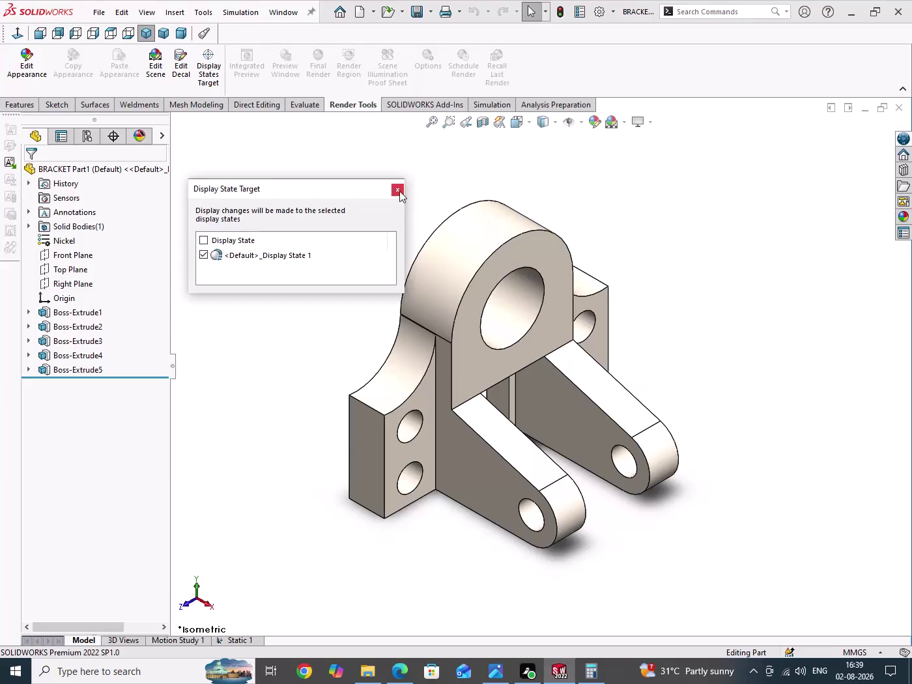
Dismiss the display state target box, briefly check the scene settings, and open the nickel appearance settings.
click(399, 191)
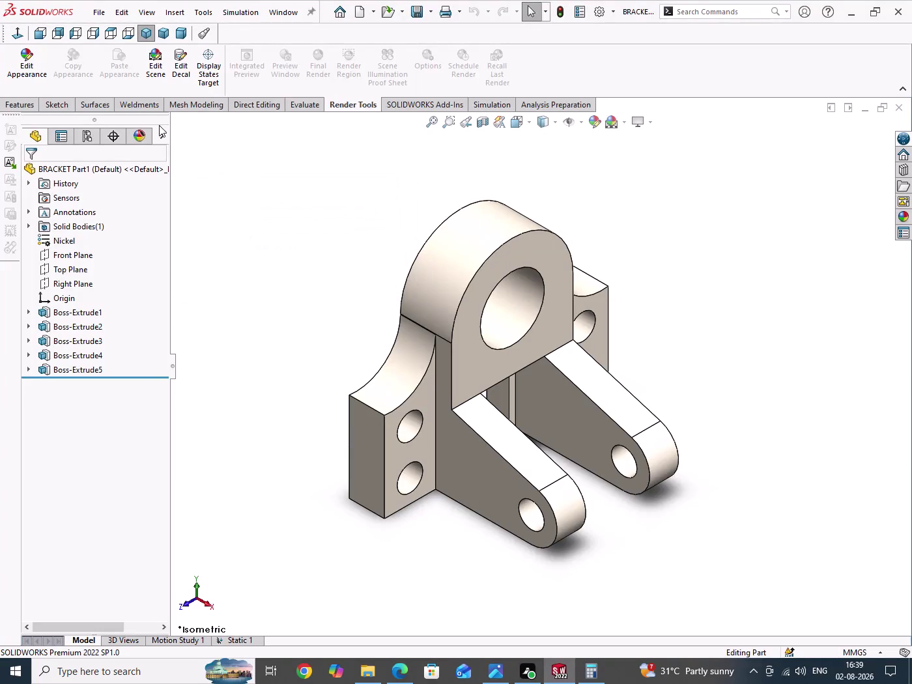
click(156, 73)
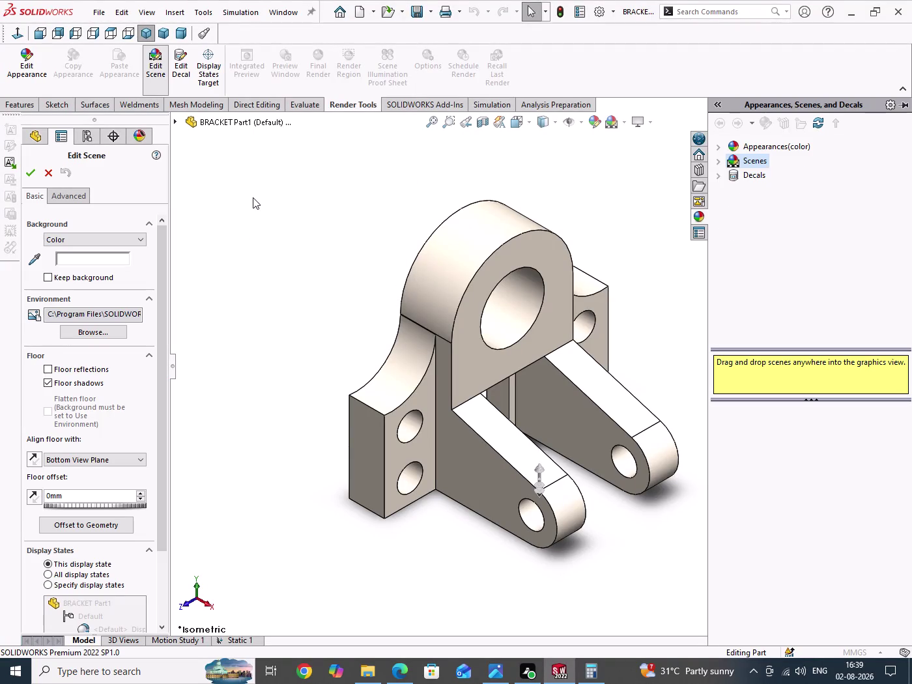
click(47, 174)
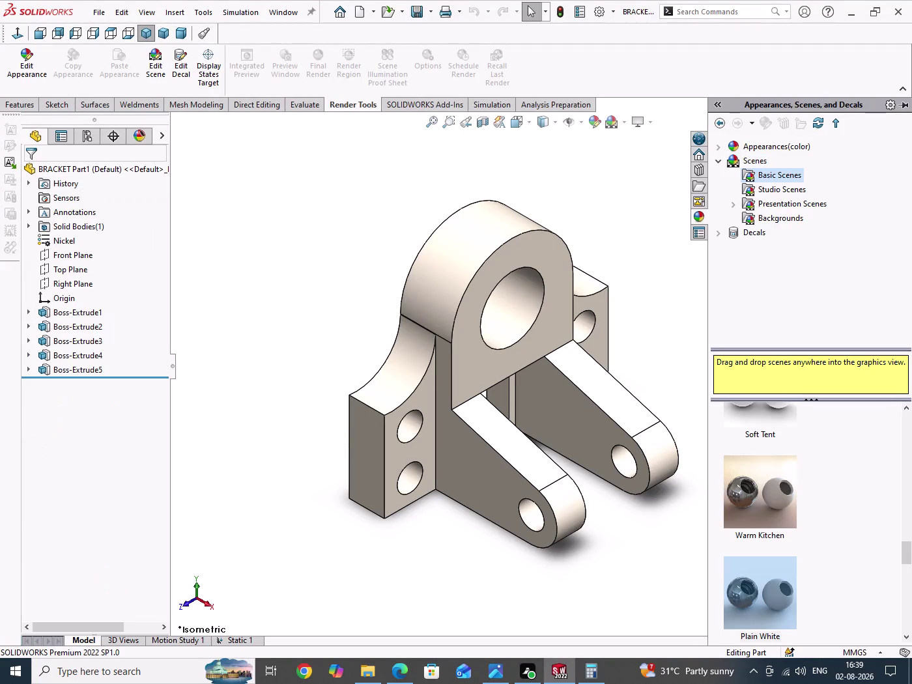
click(23, 80)
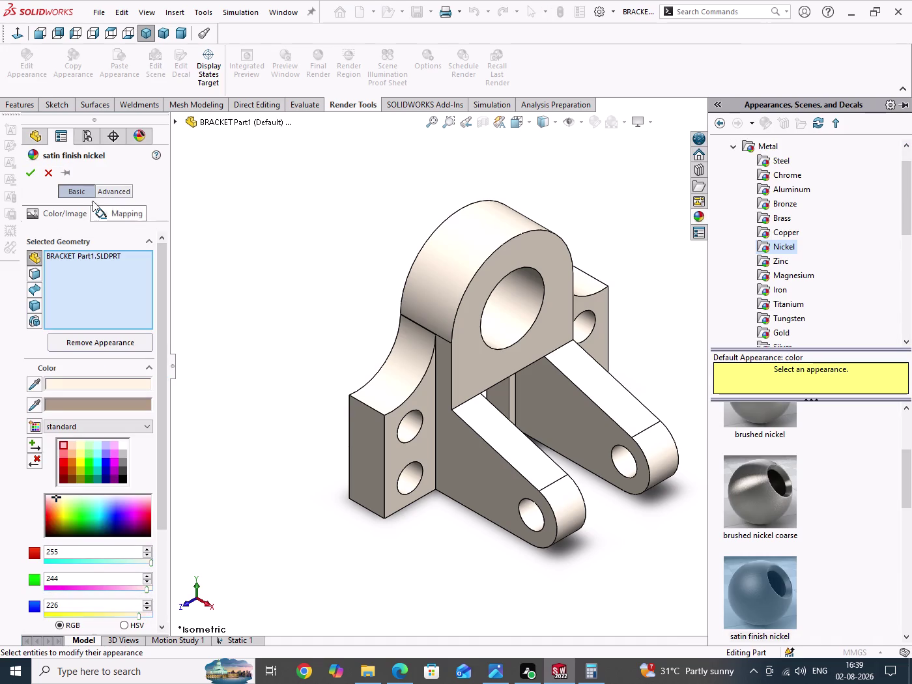
Close the satin finish nickel appearance settings and open the bracket's scene settings.
click(47, 172)
drag(287, 227, 289, 287)
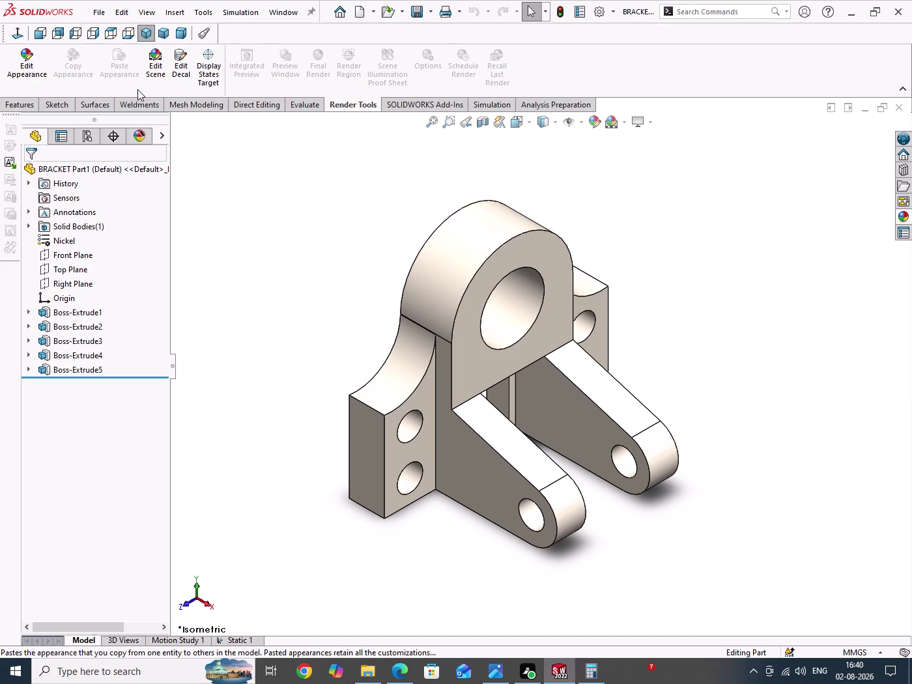
click(160, 73)
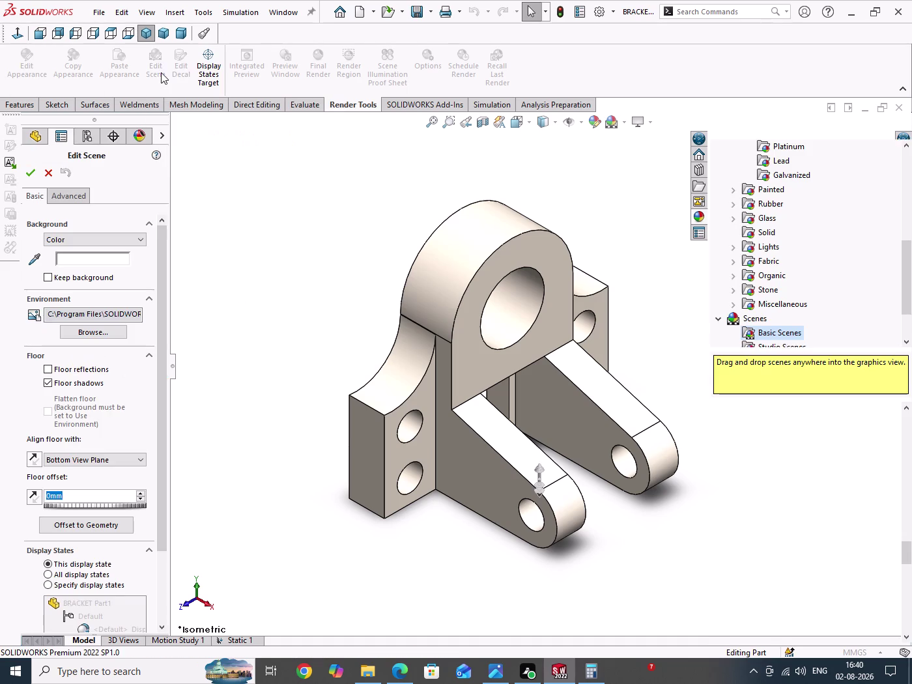
Zoom and turn the bracket to a more frontal view, then accept the scene settings.
scroll(up, 3)
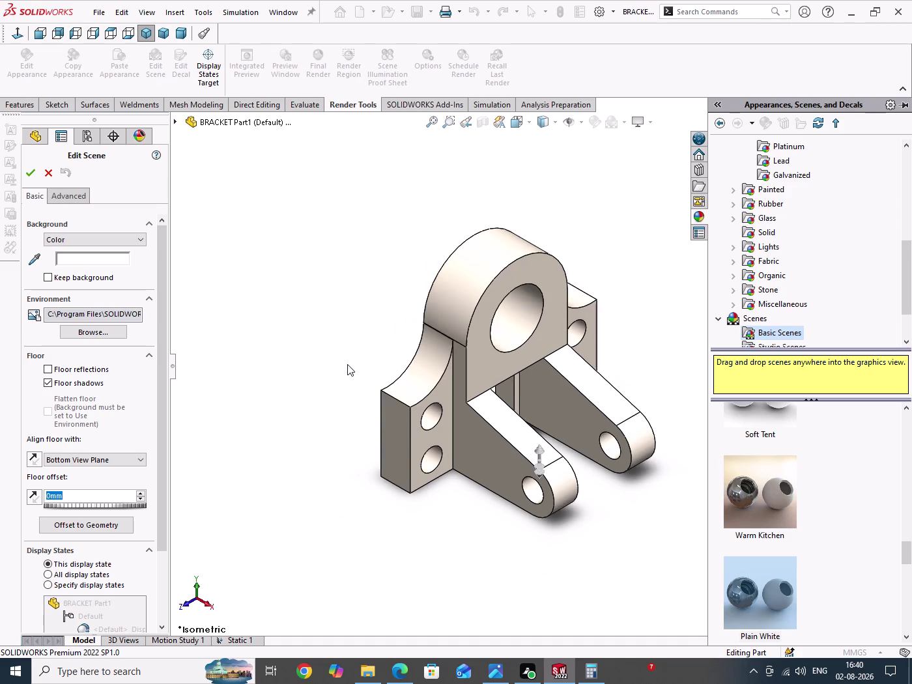
scroll(down, 3)
scroll(up, 3)
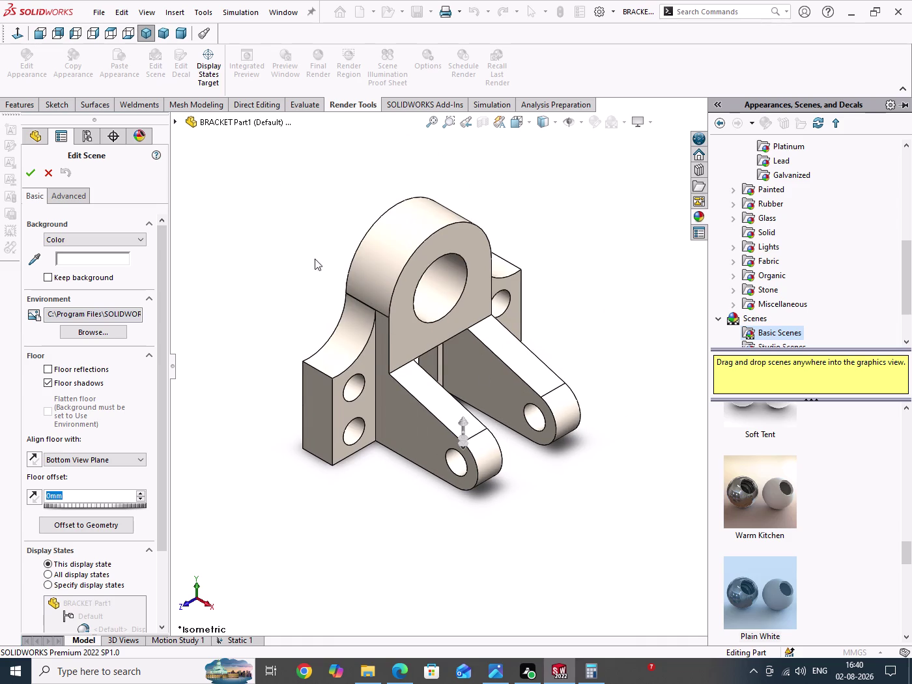
drag(279, 176, 538, 524)
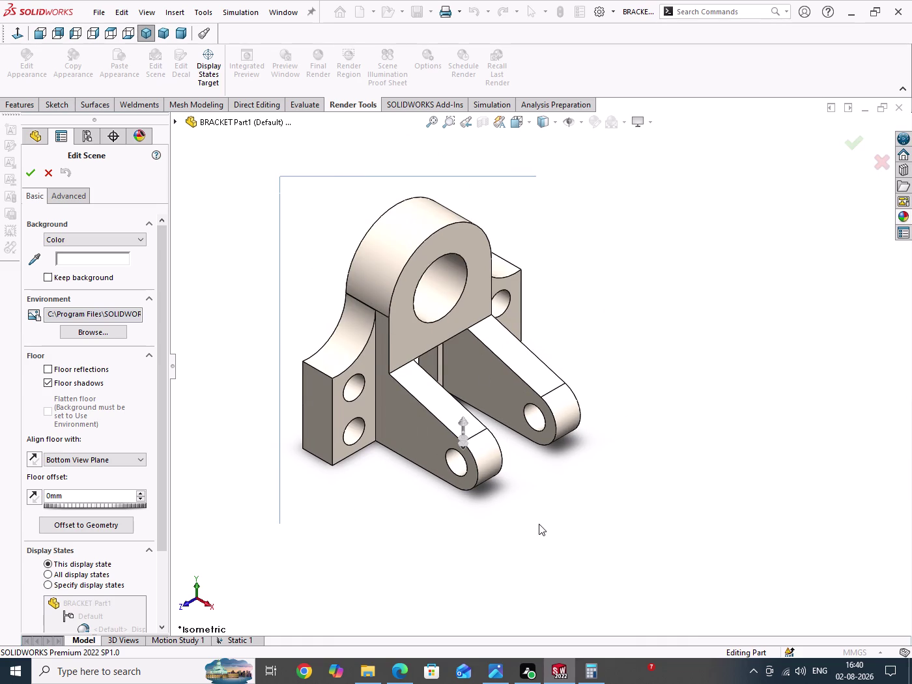
drag(538, 524, 600, 535)
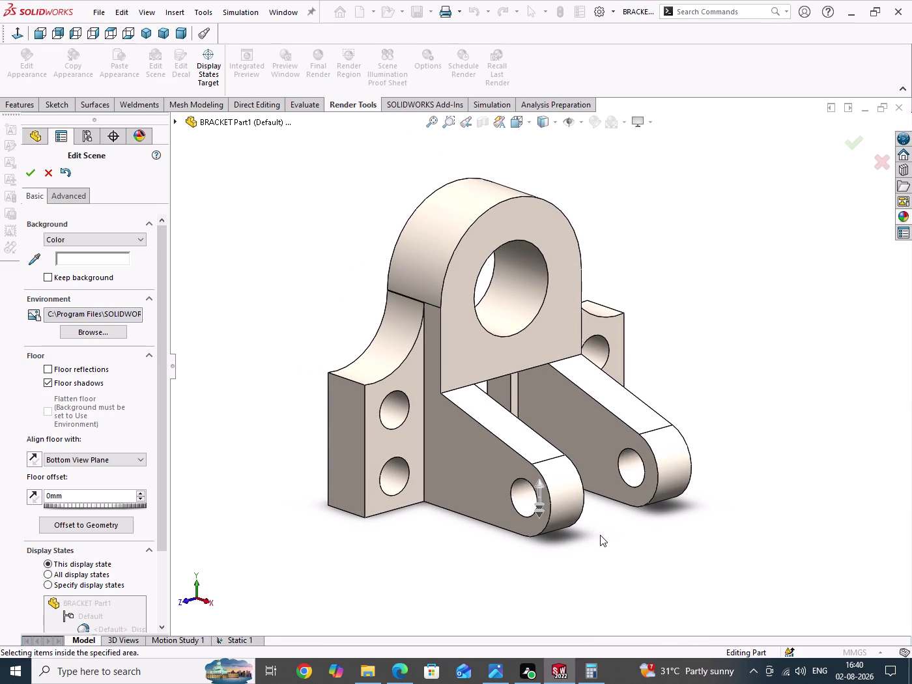
click(26, 170)
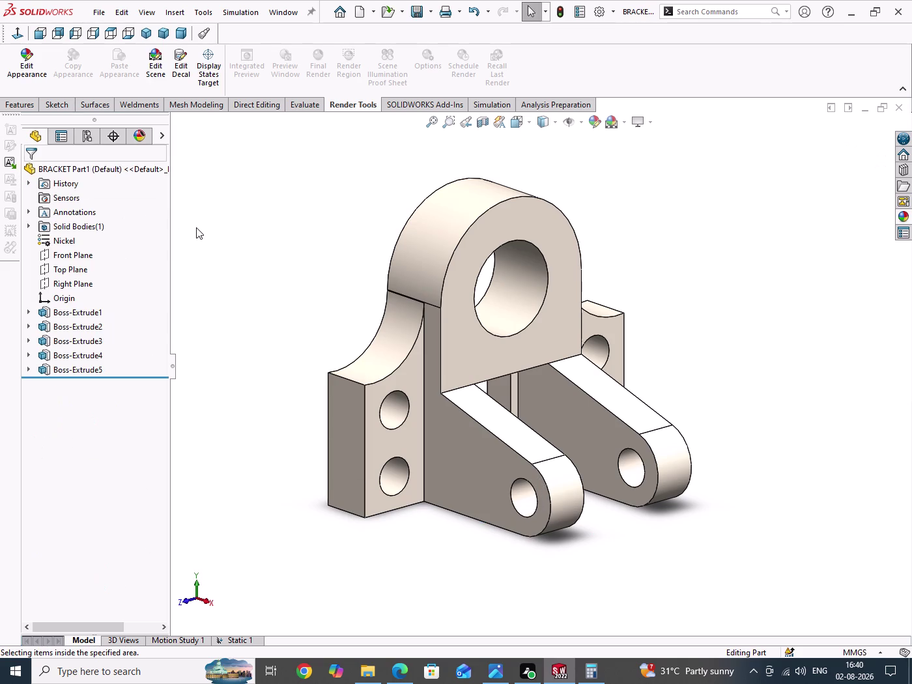
Return the bracket to the isometric view and start placing a decal.
drag(196, 227, 231, 380)
click(145, 36)
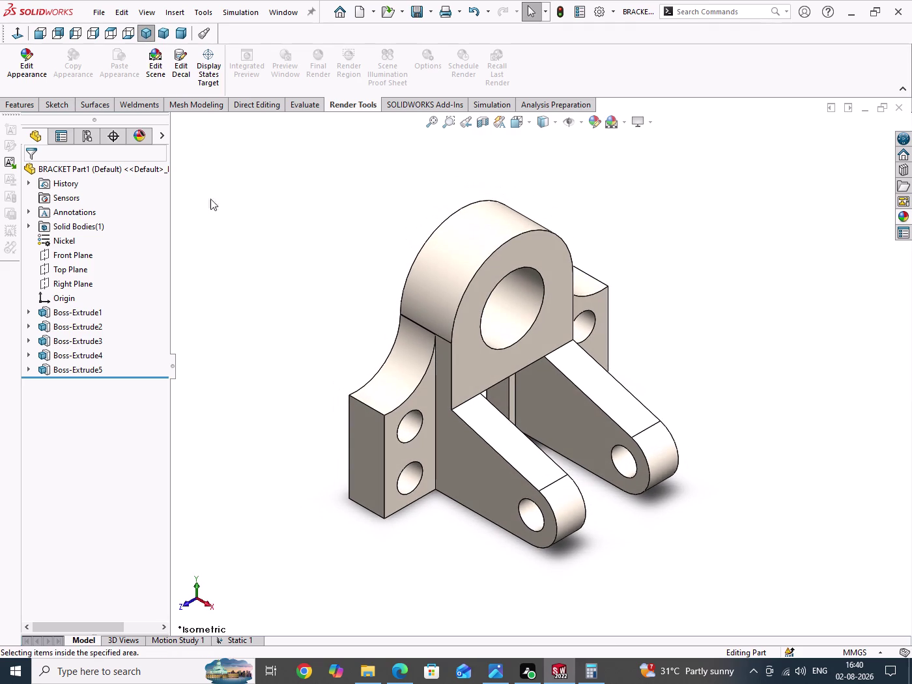
drag(224, 226, 251, 297)
click(176, 67)
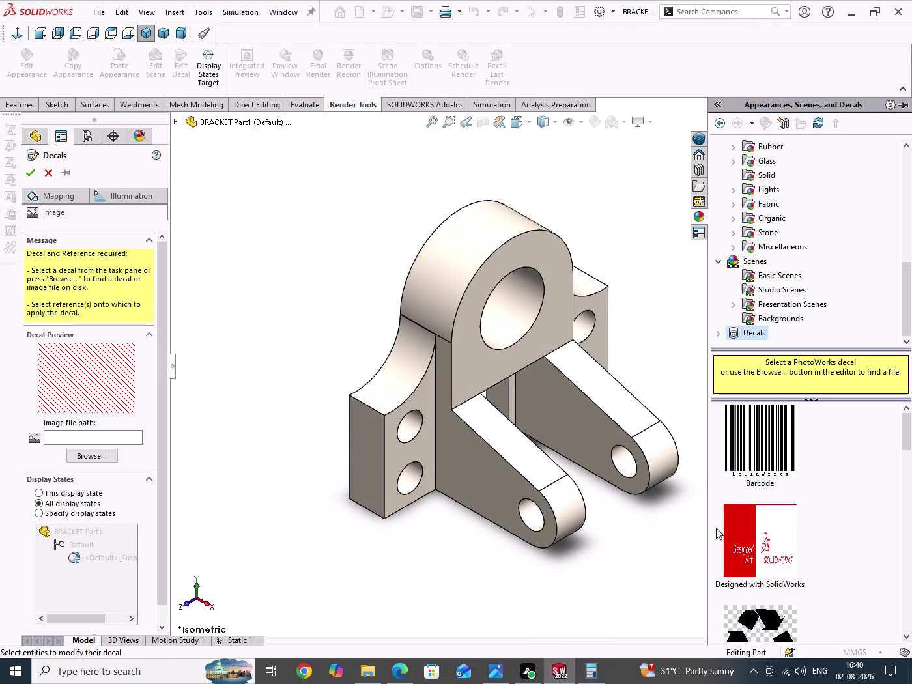
Browse the Decals library, cancel without applying a decal, and open the nickel appearance settings.
scroll(down, 3)
scroll(down, 3)
scroll(up, 3)
scroll(up, 3)
scroll(down, 3)
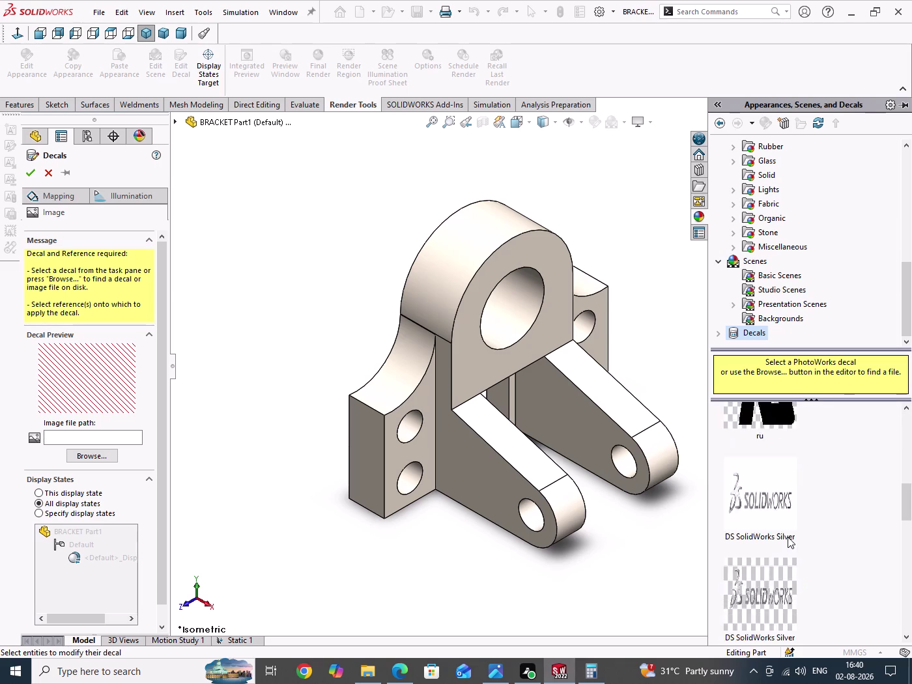
scroll(down, 3)
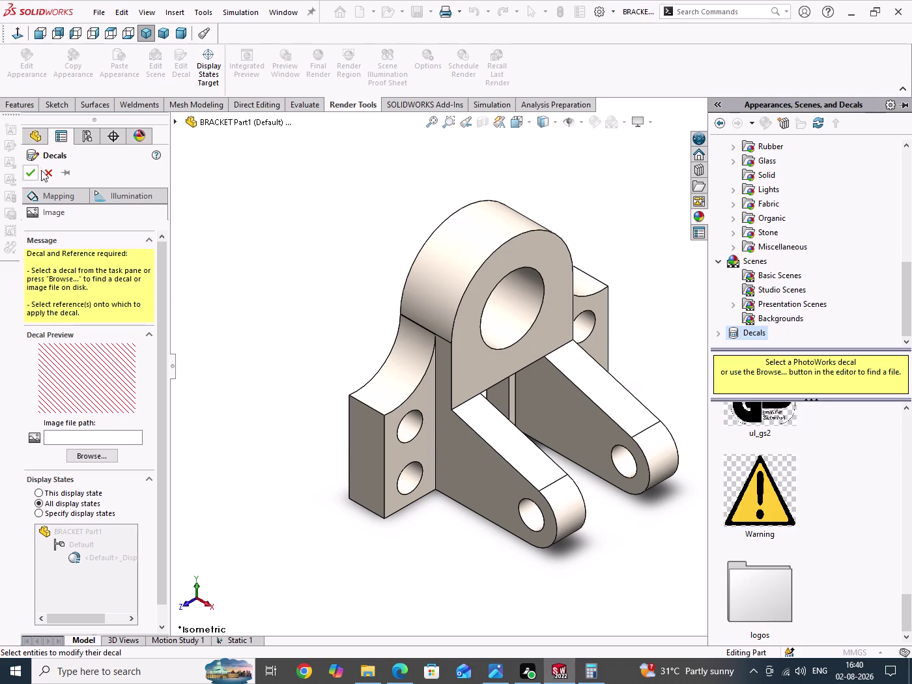
click(50, 178)
drag(260, 224, 293, 352)
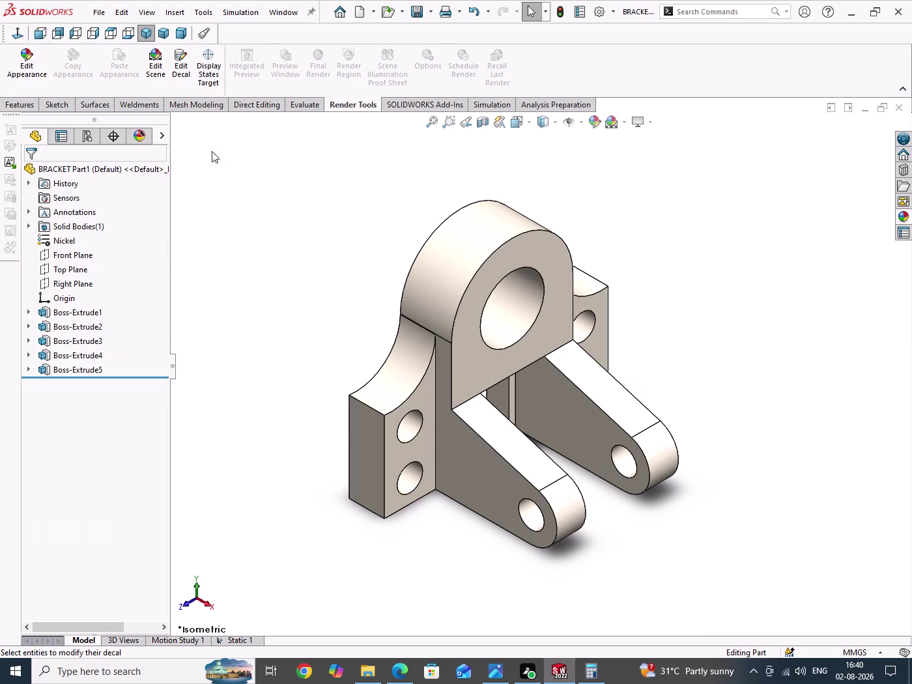
click(25, 65)
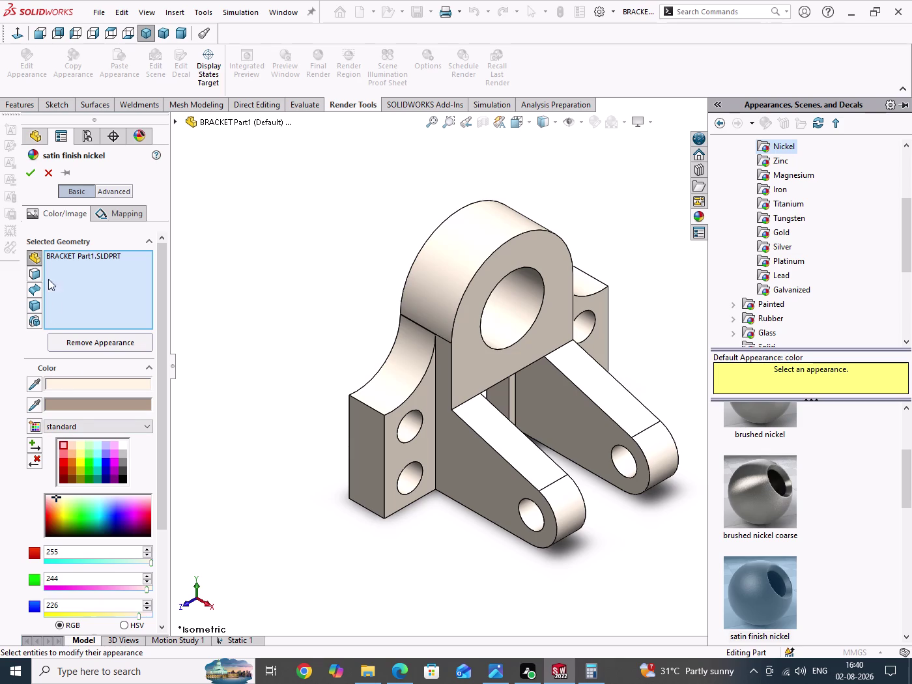
Reopen the nickel appearance settings, view the Mapping options, then close them.
click(47, 172)
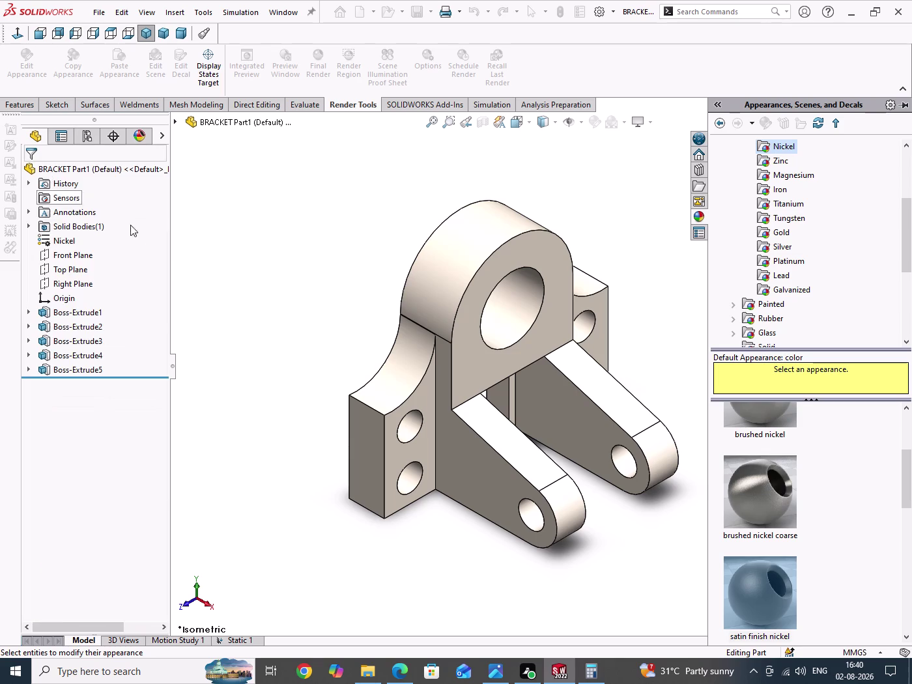
click(28, 80)
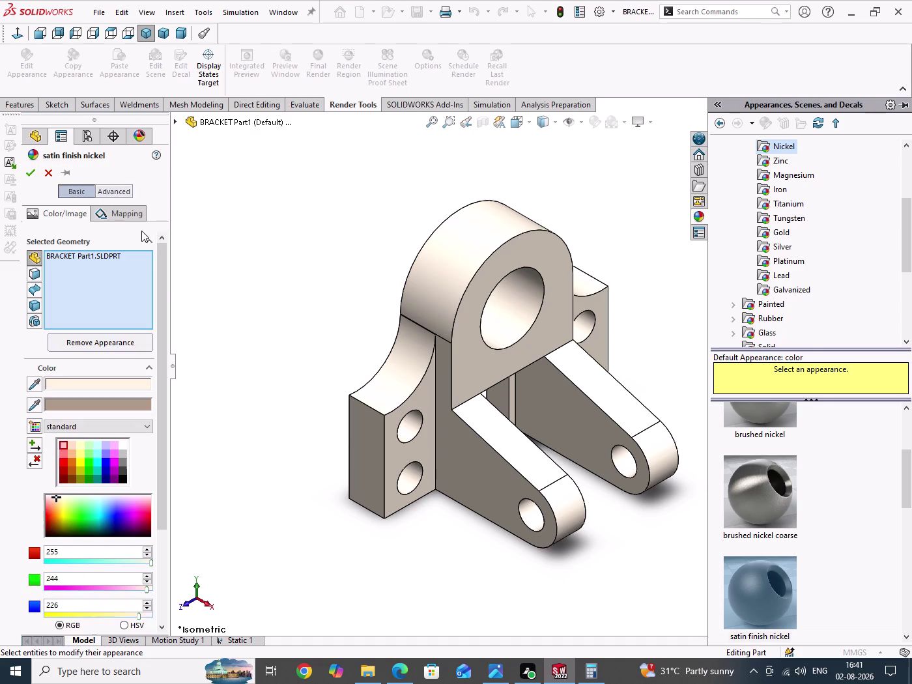
click(125, 212)
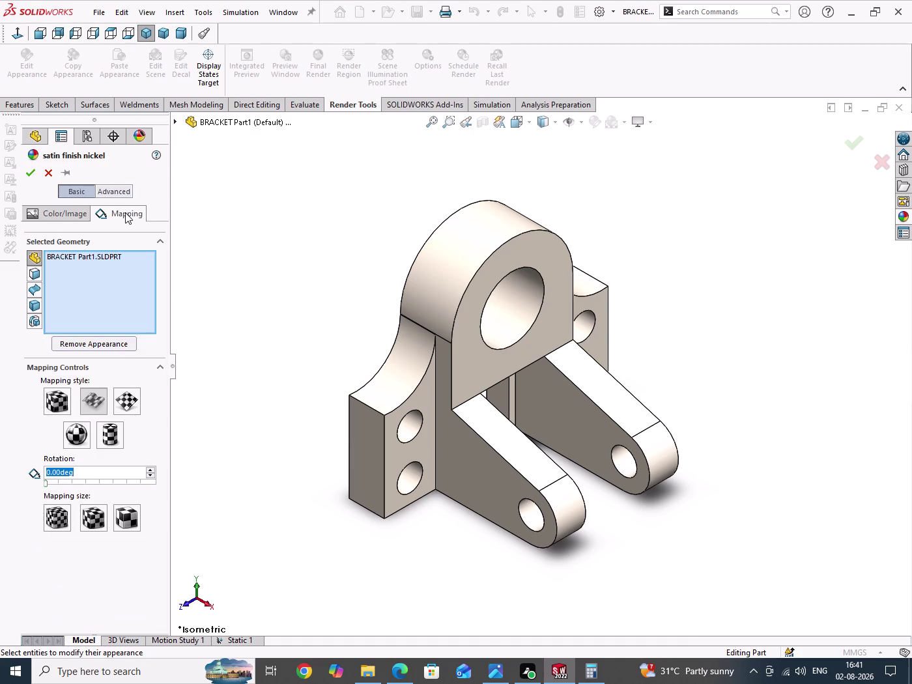
click(44, 171)
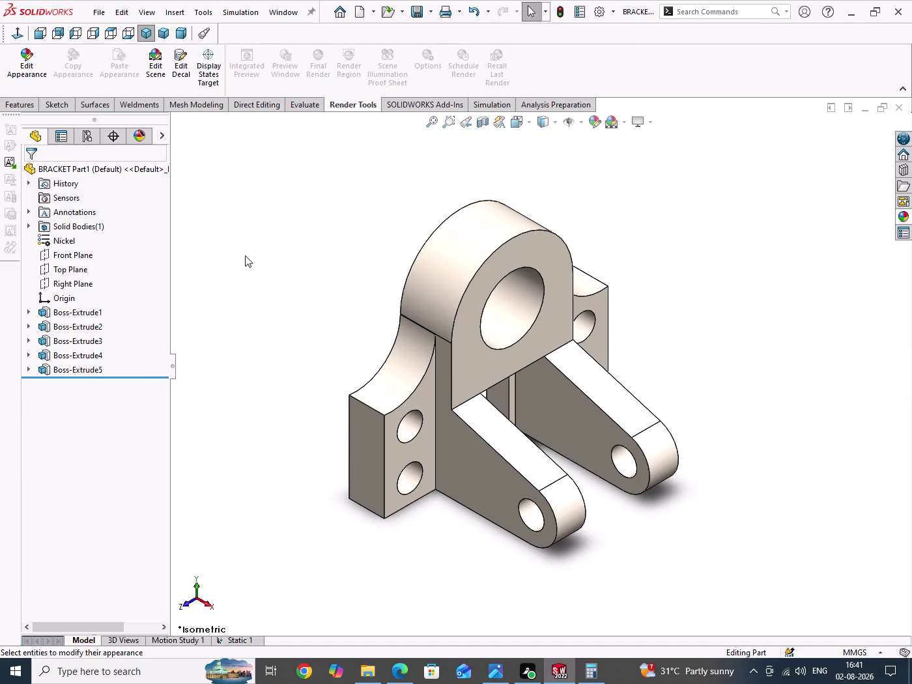
drag(248, 260, 266, 317)
Return to the Features tab, save the BRACKET part with Ctrl+S, and close it.
click(28, 106)
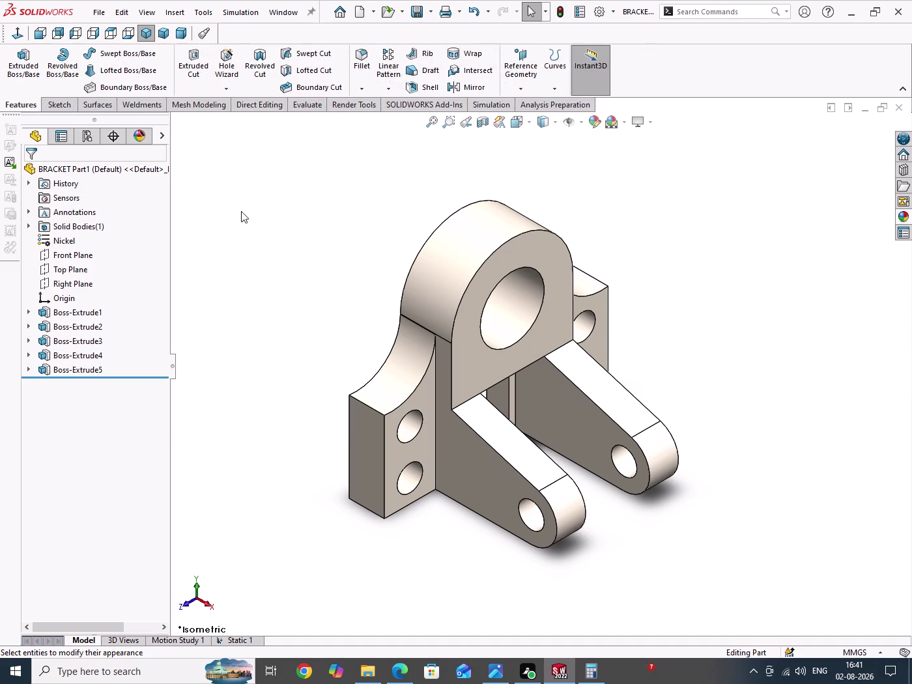
drag(249, 229, 284, 296)
key(ctrl+s)
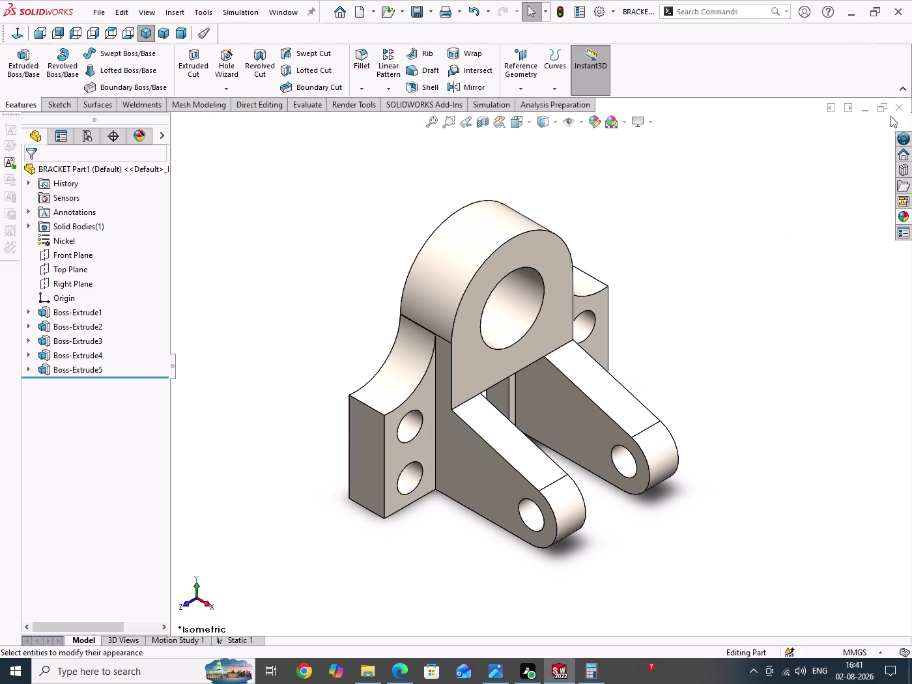
click(898, 110)
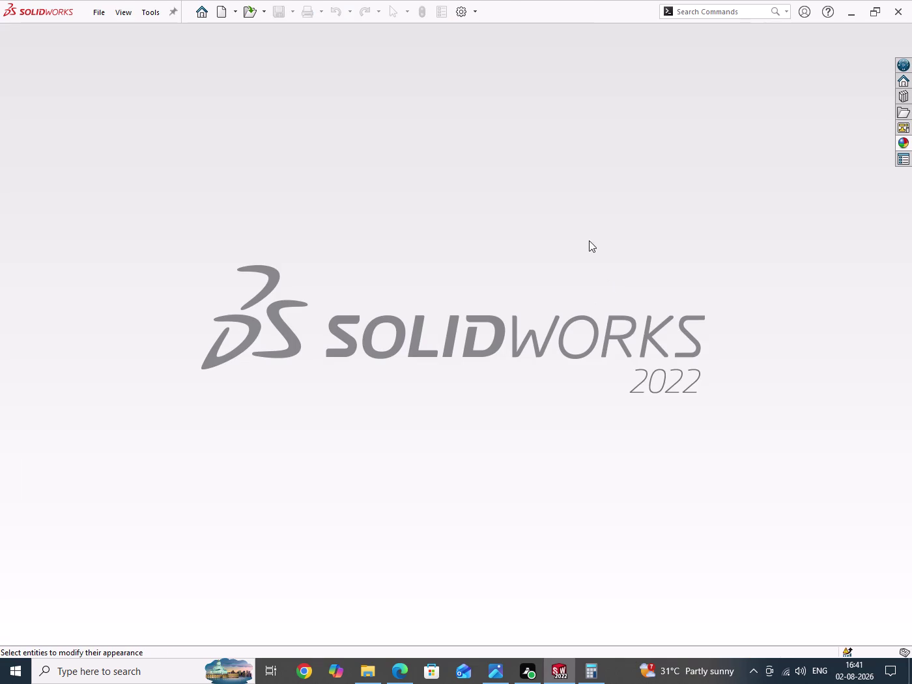
drag(589, 241, 610, 347)
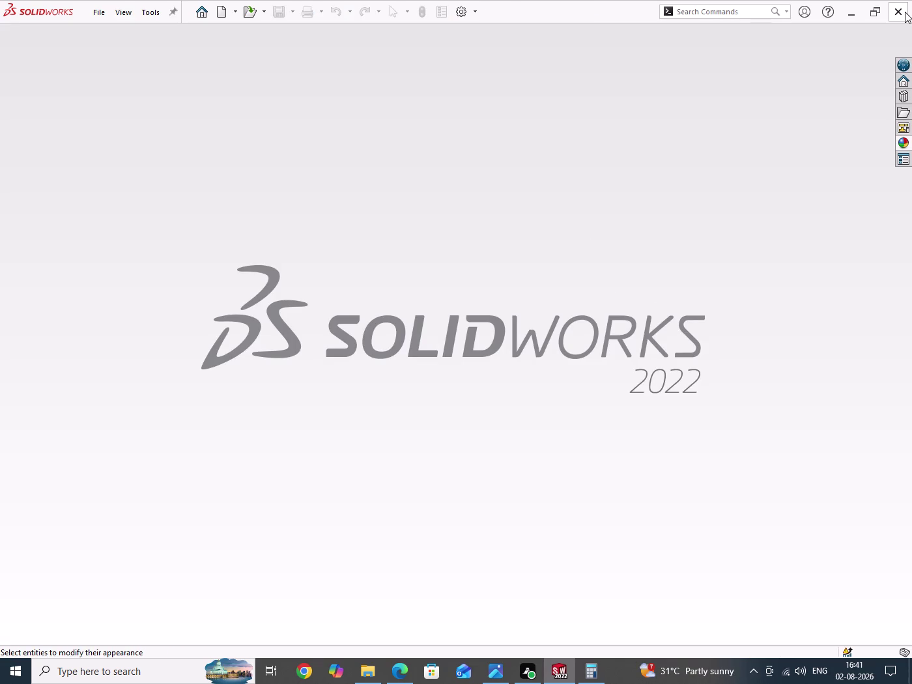